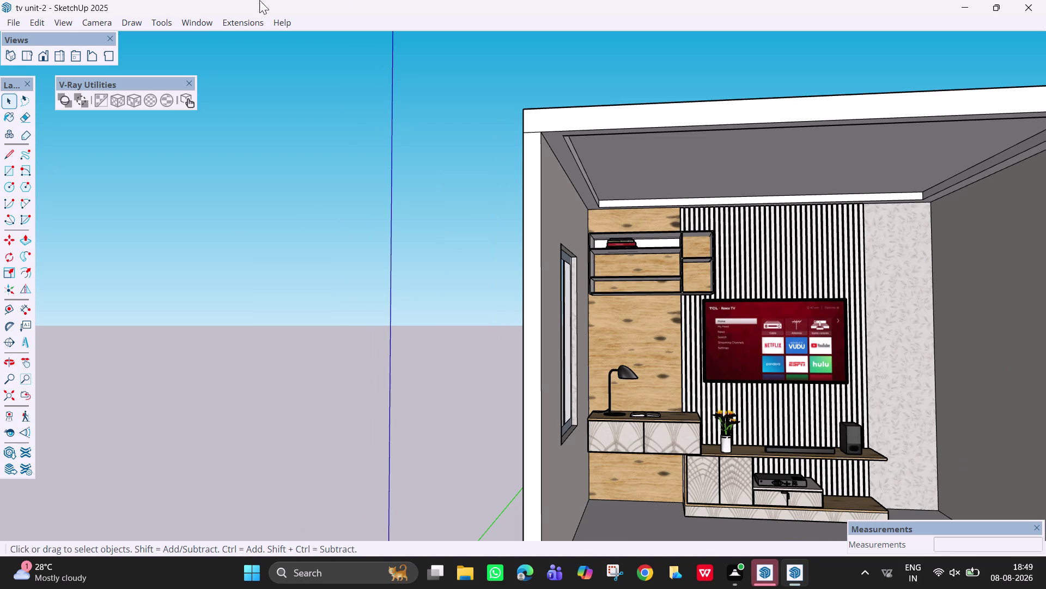
Orbit and zoom around the room, past the left wall, ending on a front-left perspective.
scroll(down, 3)
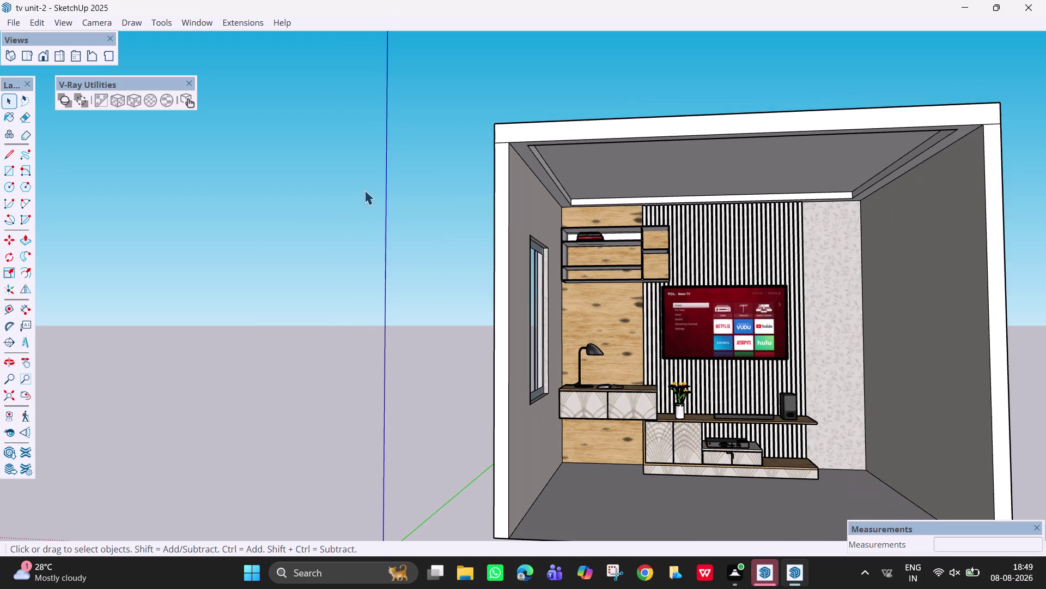
scroll(down, 3)
scroll(down, 3)
scroll(down, 3)
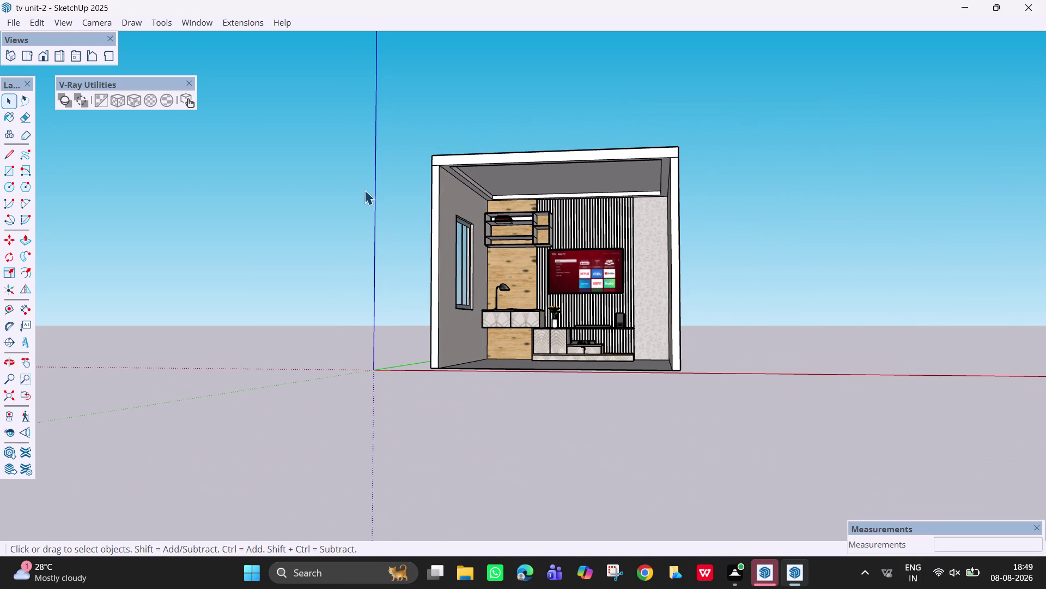
drag(950, 191, 811, 261)
scroll(up, 3)
scroll(up, 3)
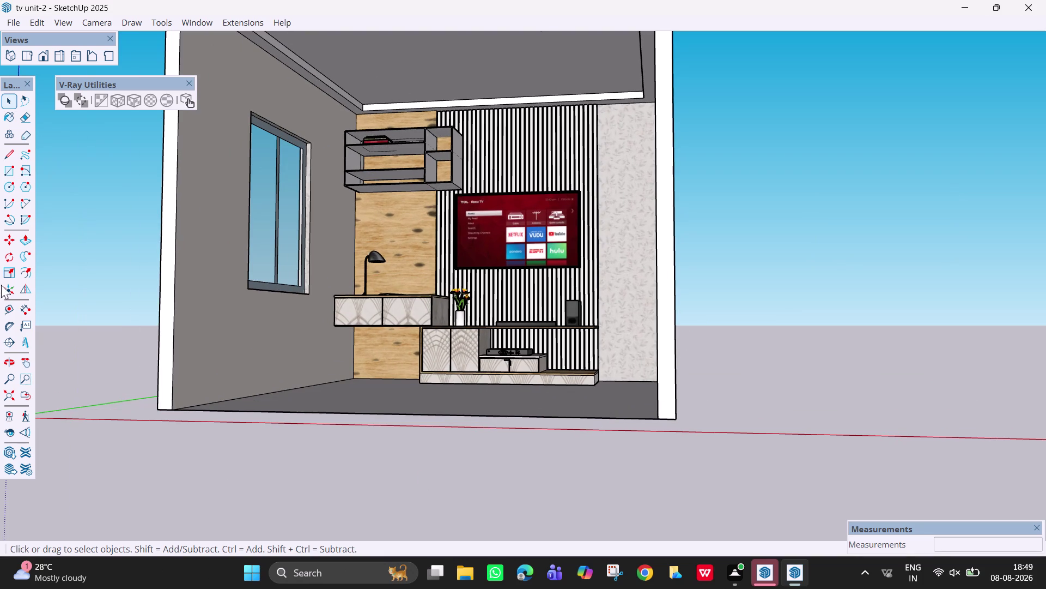
scroll(down, 3)
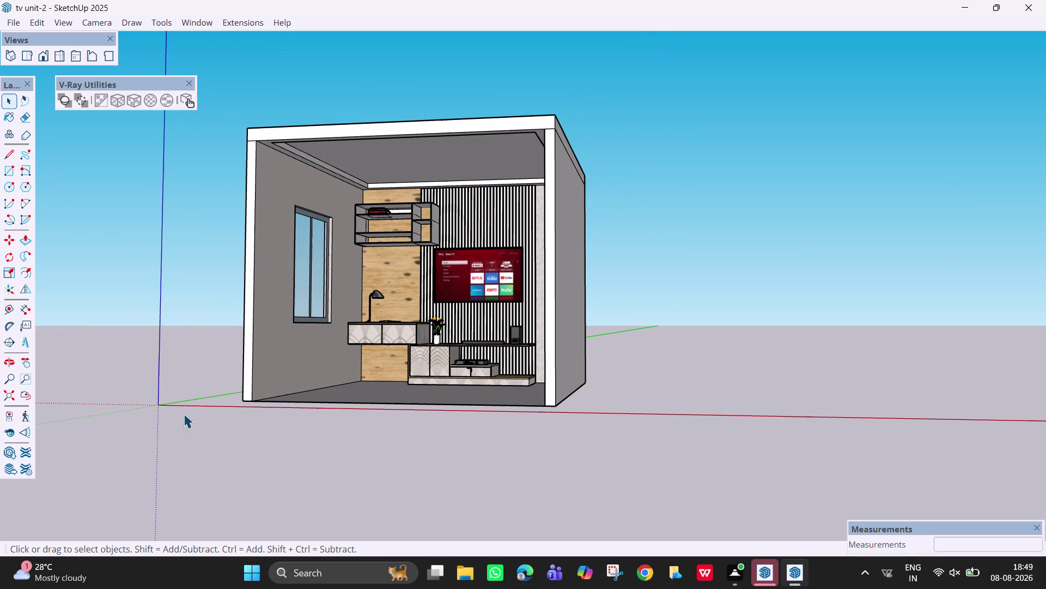
drag(171, 399, 410, 429)
scroll(up, 3)
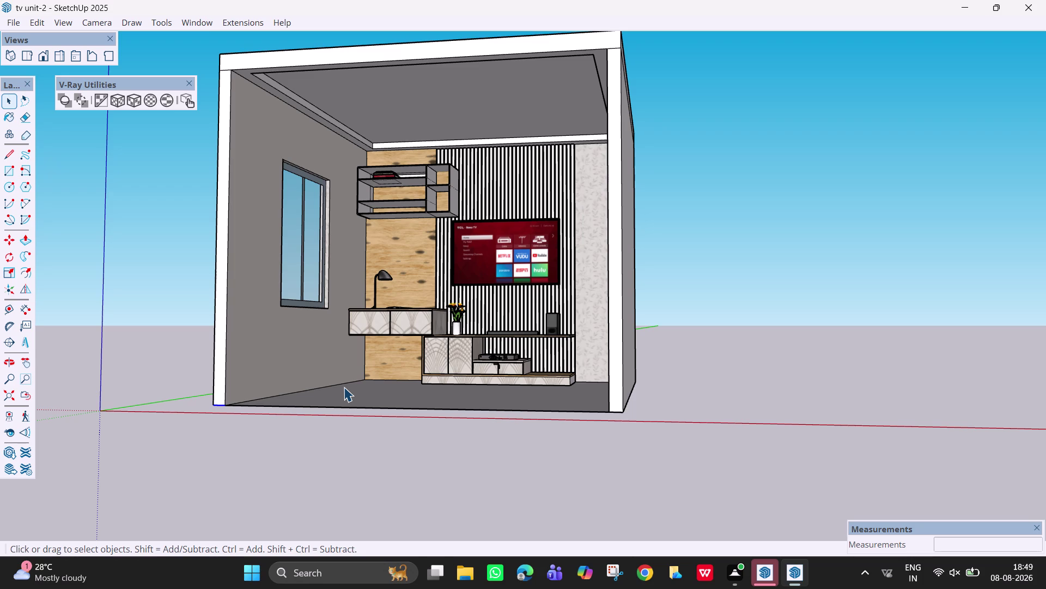
Orbit around the striped TV wall, zooming in and out to check it from several sides.
click(344, 386)
scroll(up, 3)
scroll(up, 3)
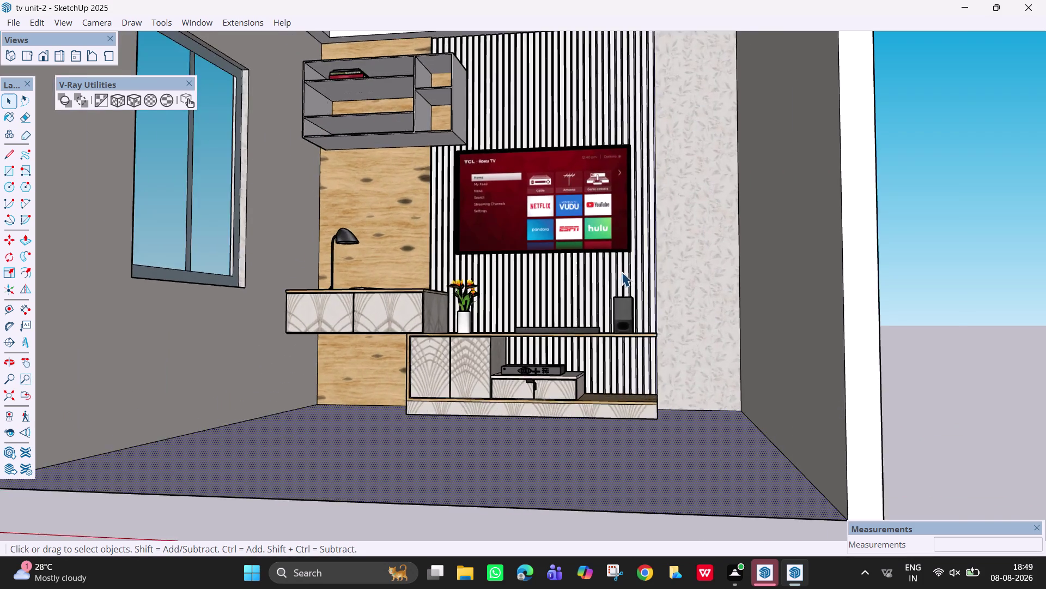
scroll(up, 3)
scroll(down, 3)
scroll(down, 3)
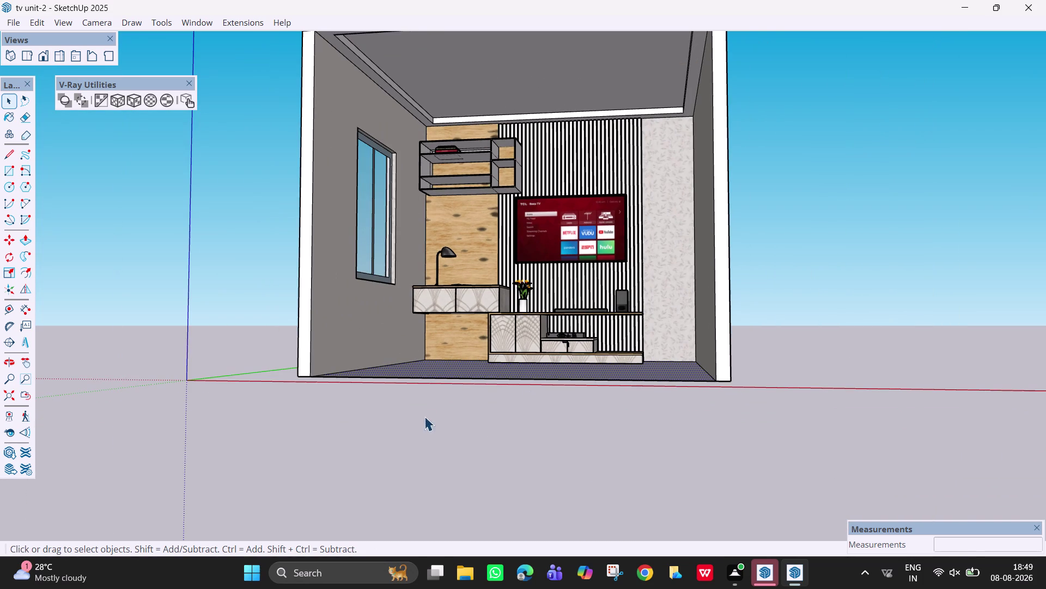
drag(437, 425, 514, 496)
drag(573, 529, 799, 396)
drag(923, 217, 928, 356)
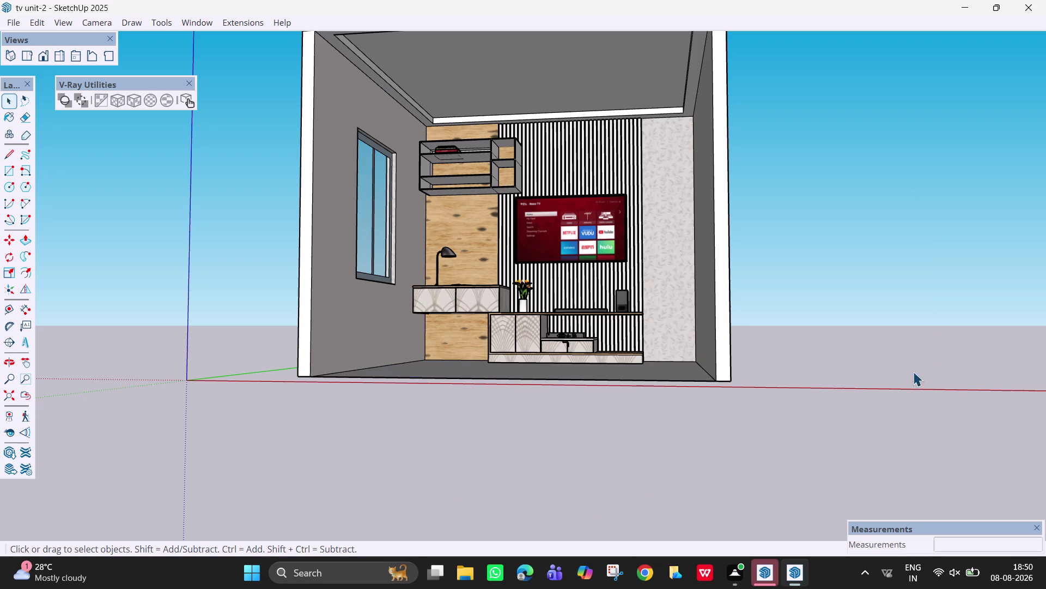
scroll(down, 3)
scroll(up, 3)
scroll(up, 3)
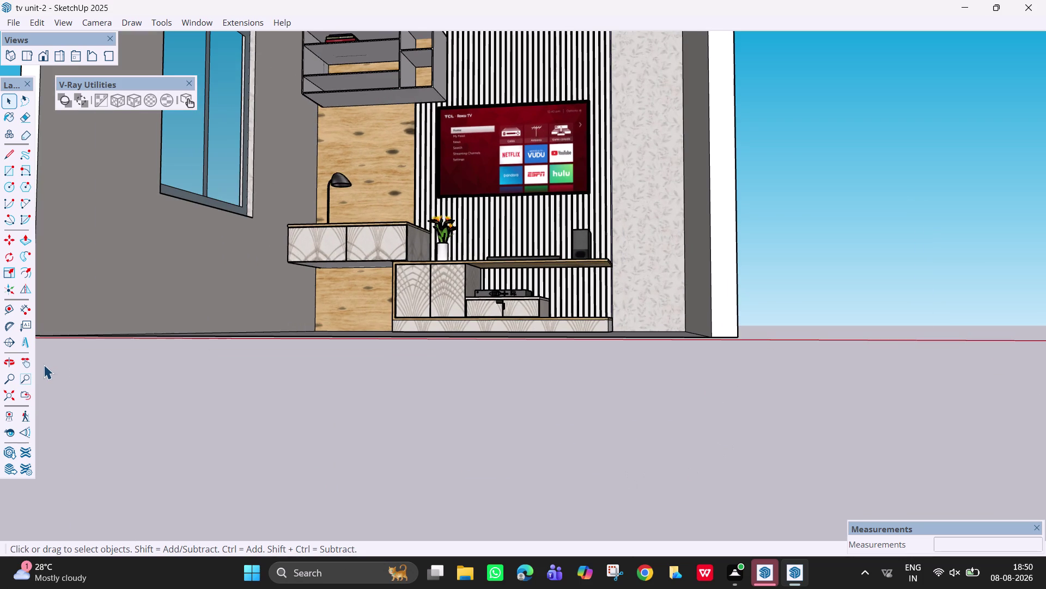
scroll(down, 3)
scroll(down, 3)
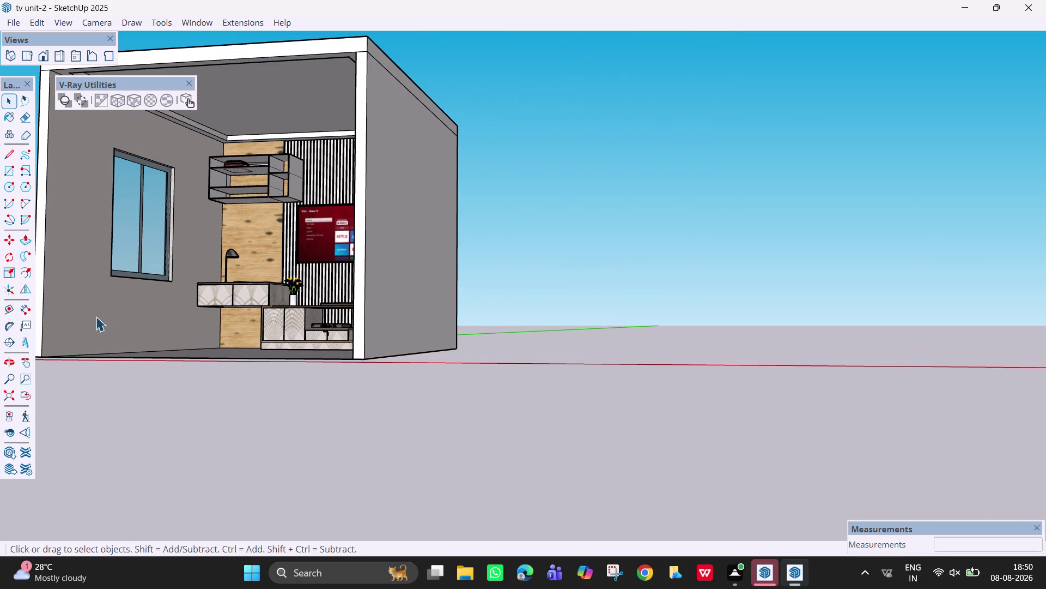
drag(451, 405, 938, 284)
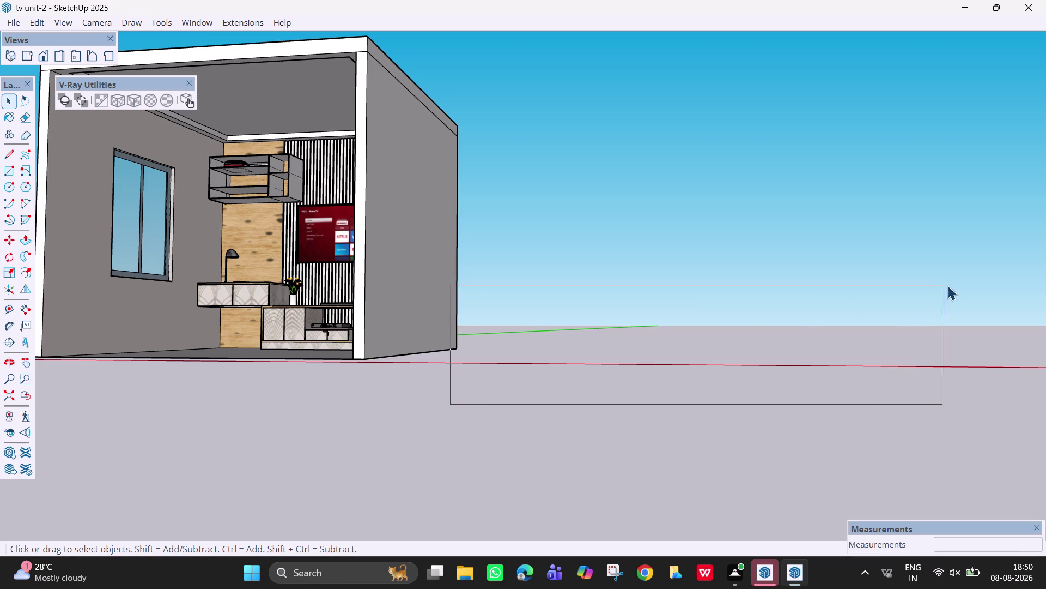
drag(938, 285, 948, 285)
Zoom in for a close front-left view of the shelves, mounted TV and cabinets.
scroll(up, 3)
scroll(down, 3)
scroll(down, 3)
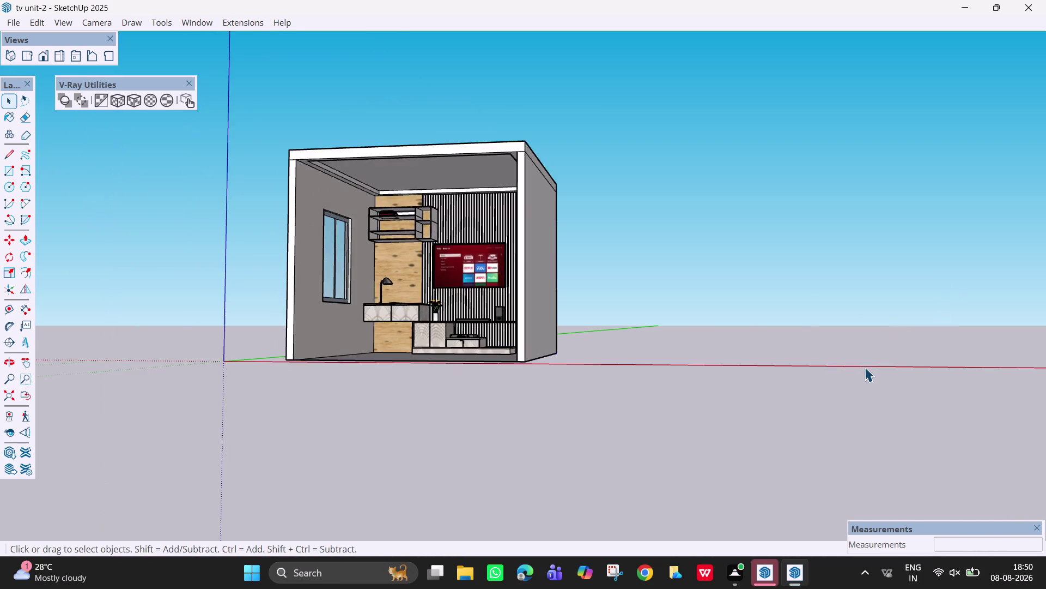
scroll(down, 3)
scroll(down, 3)
scroll(up, 3)
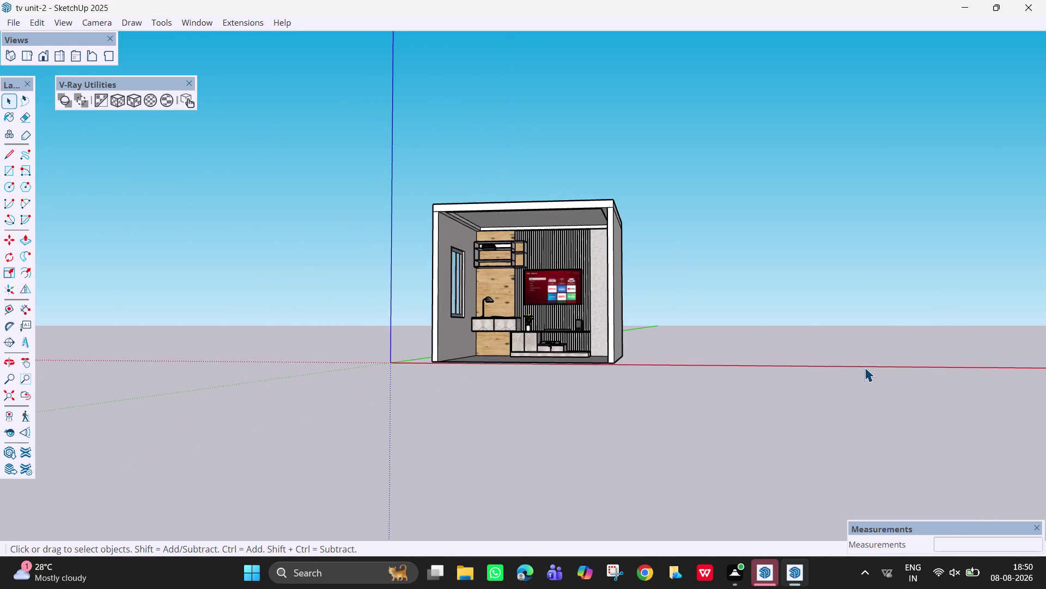
scroll(down, 3)
scroll(up, 3)
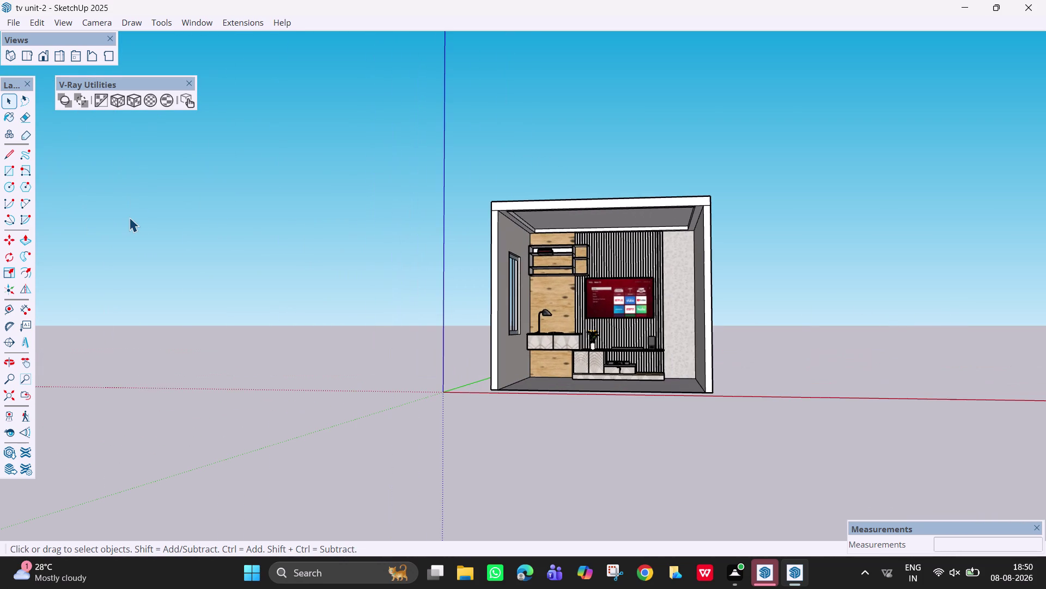
scroll(up, 3)
scroll(up, 3)
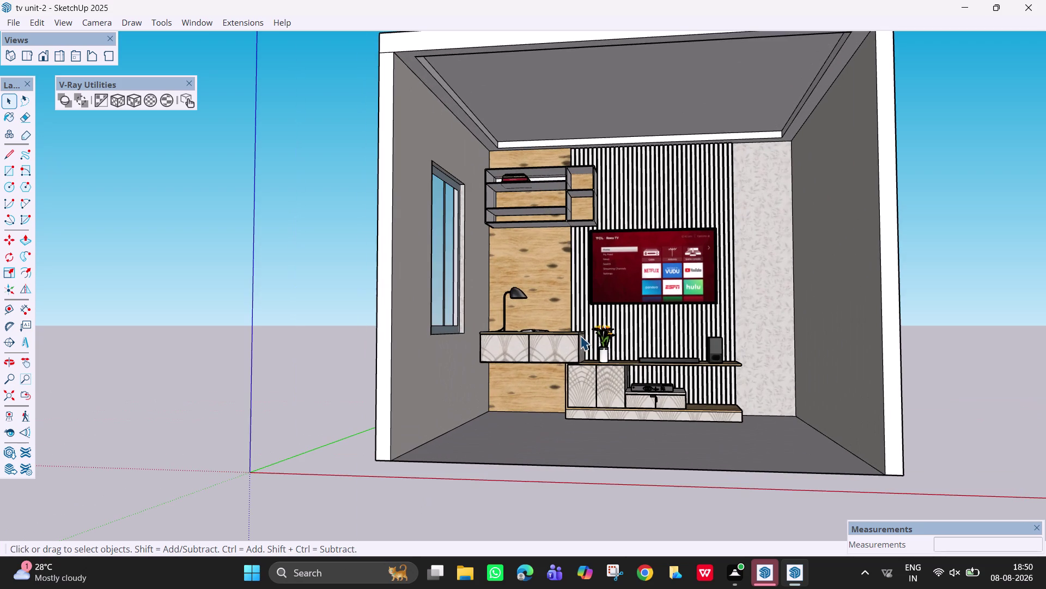
scroll(down, 3)
scroll(up, 3)
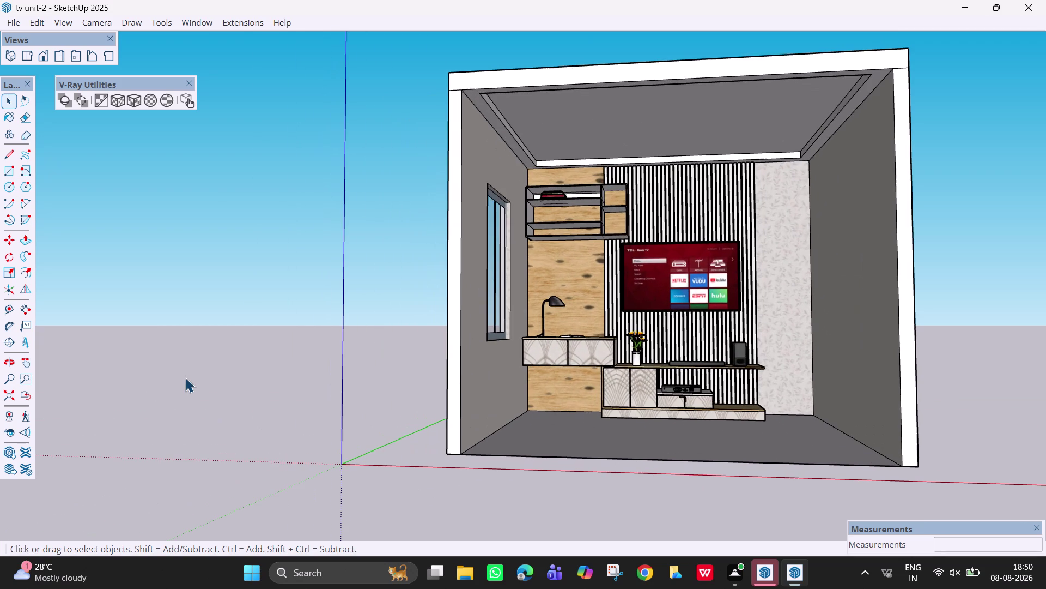
scroll(down, 3)
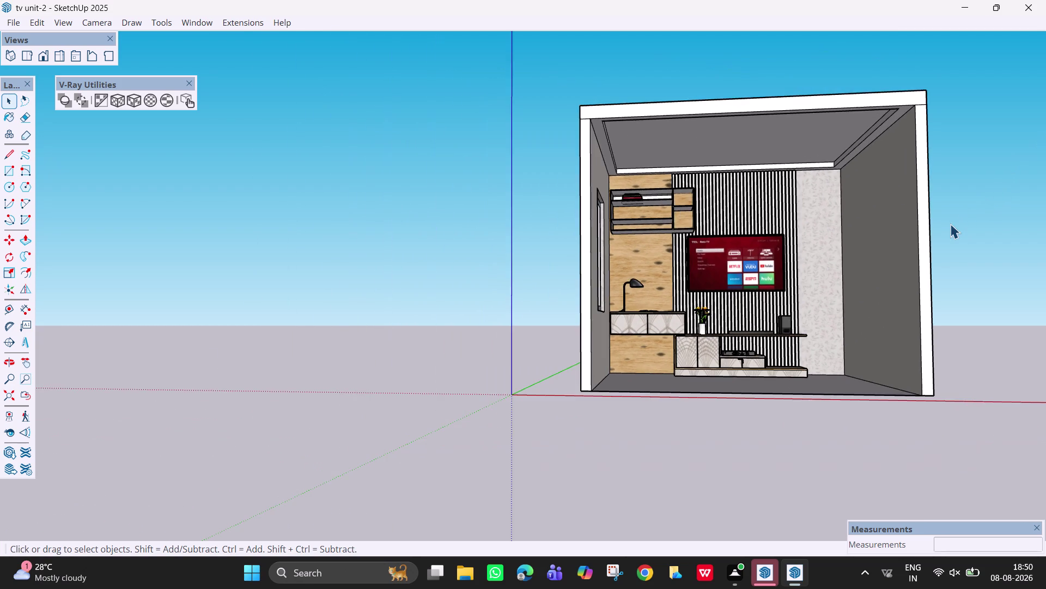
scroll(up, 3)
scroll(up, 3)
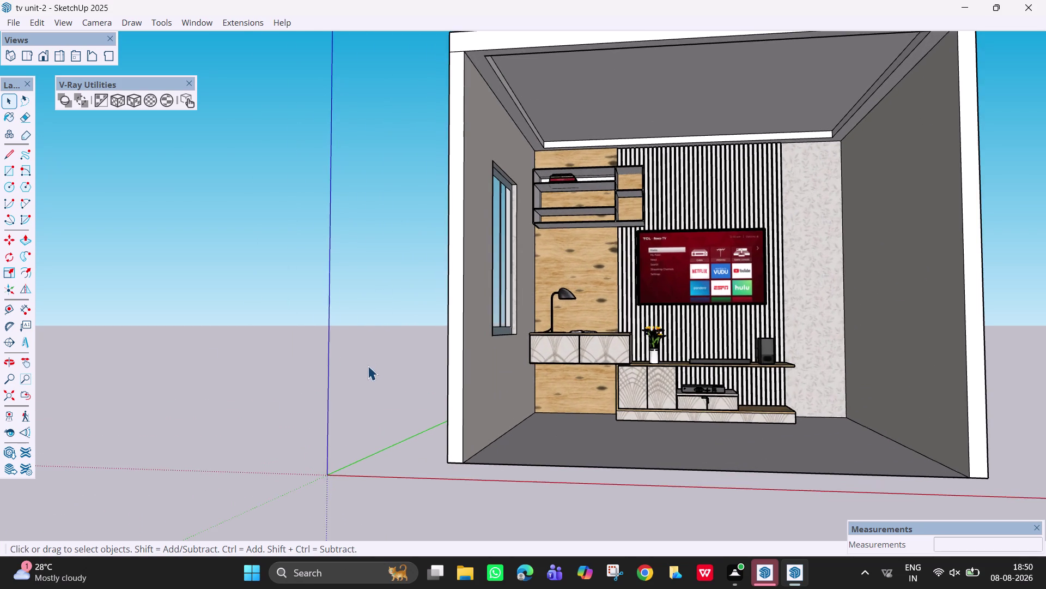
scroll(down, 3)
scroll(down, 3)
scroll(up, 3)
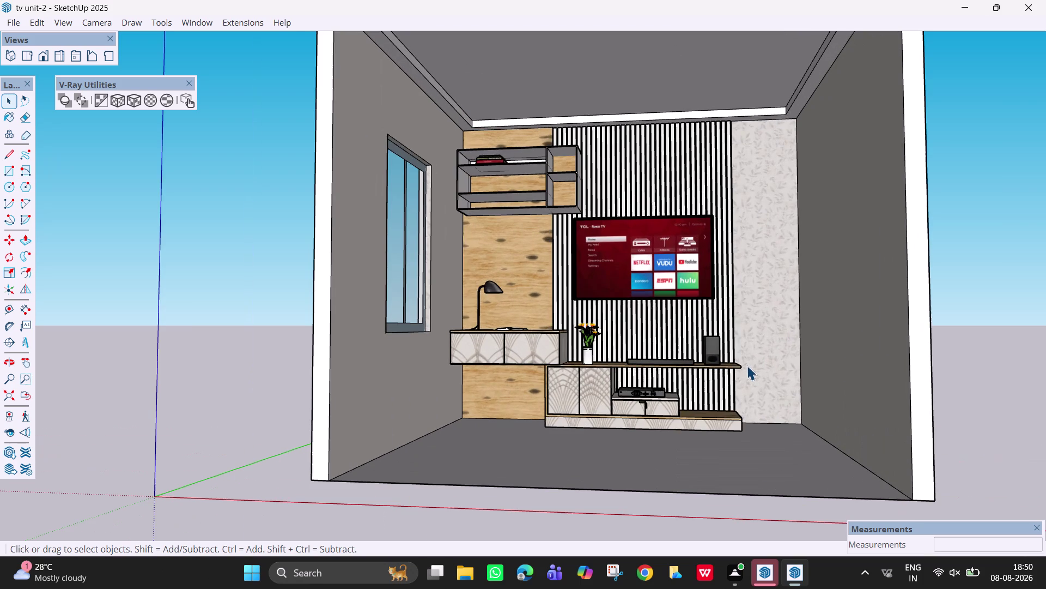
scroll(down, 3)
scroll(down, 3)
scroll(down, 3)
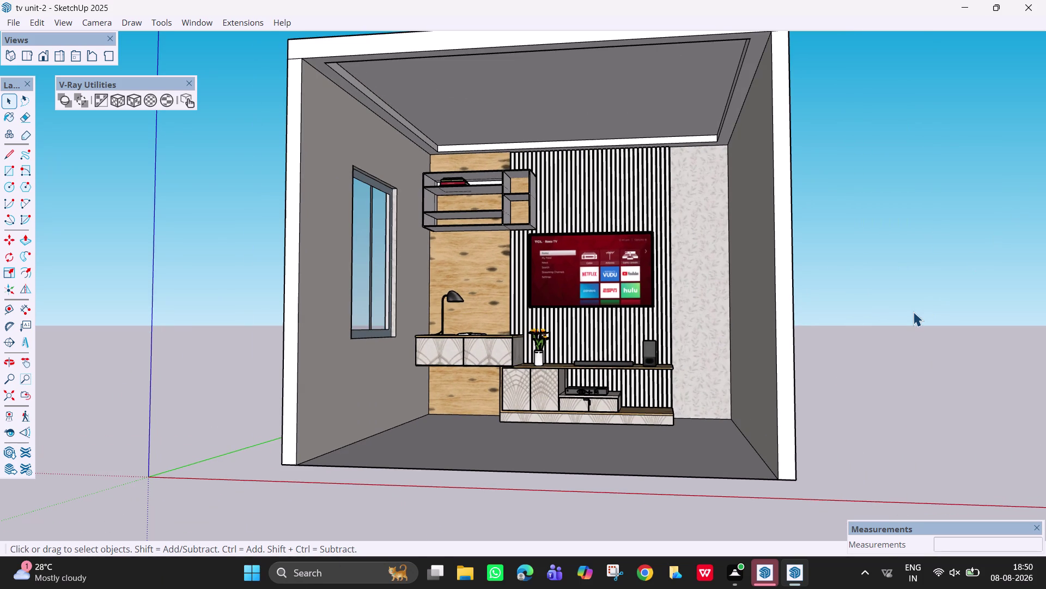
scroll(down, 3)
scroll(up, 3)
scroll(down, 3)
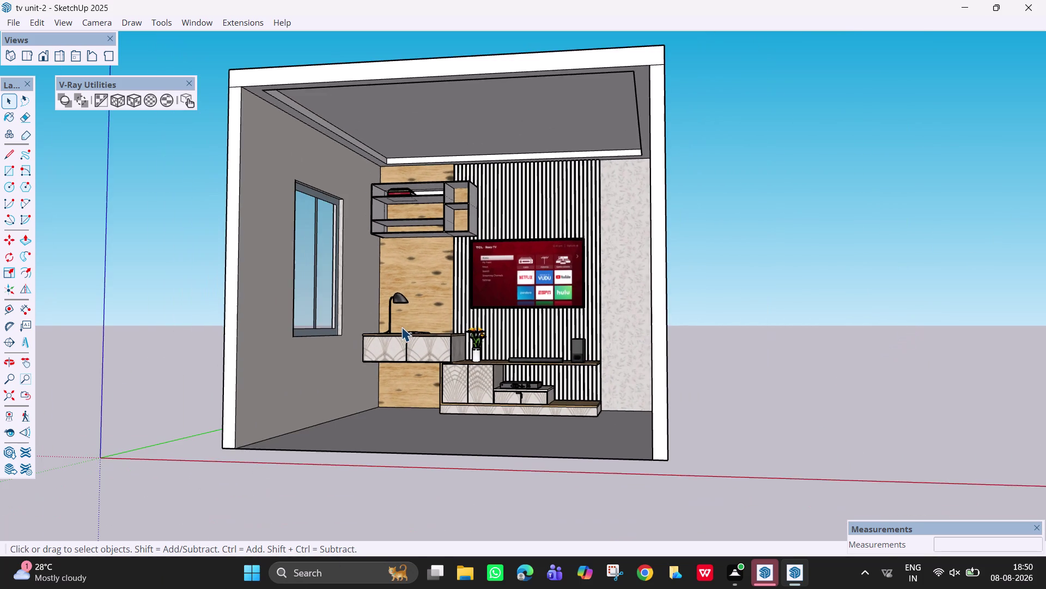
scroll(up, 3)
scroll(down, 3)
scroll(up, 3)
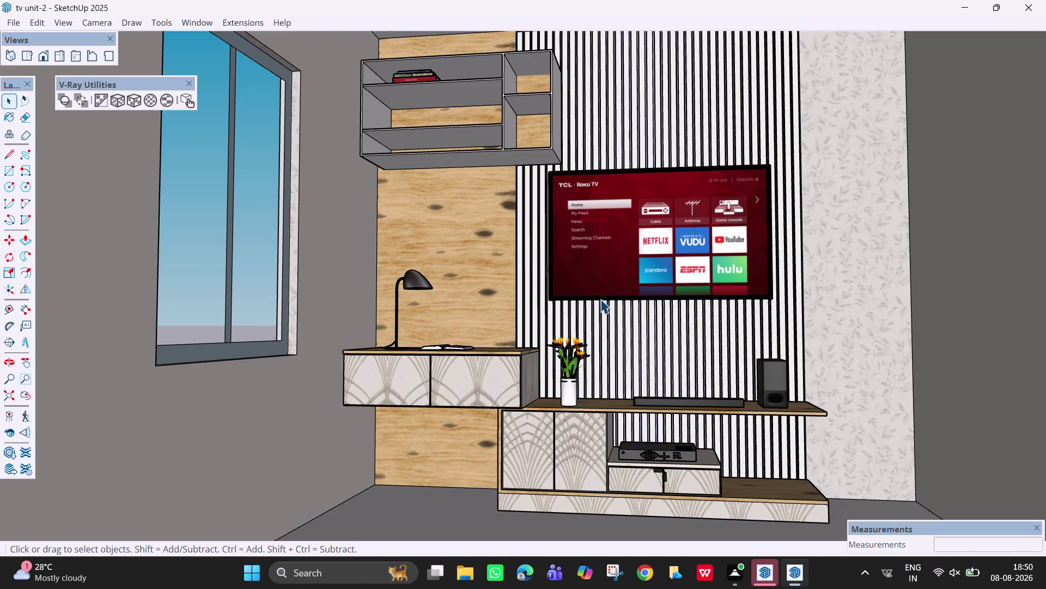
Zoom in to inspect the TV, desk lamp and flower vase up close.
scroll(up, 3)
scroll(up, 3)
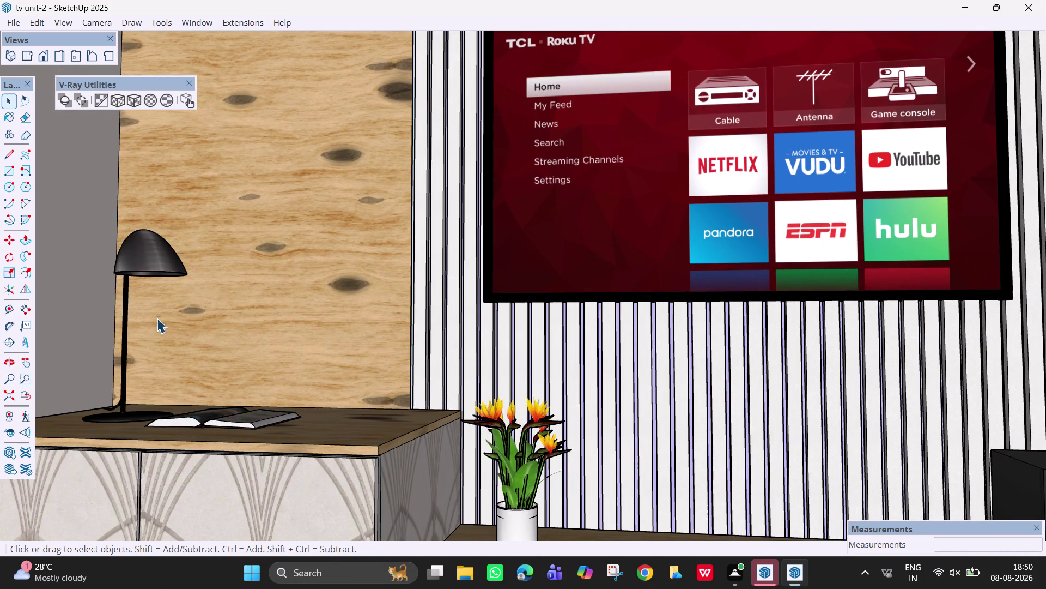
scroll(down, 3)
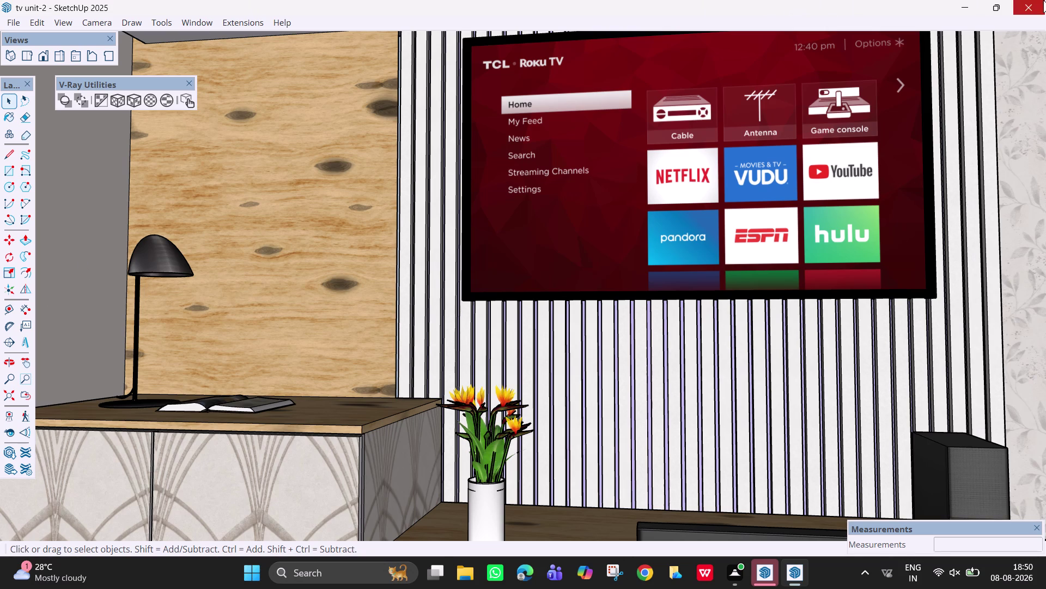
scroll(down, 3)
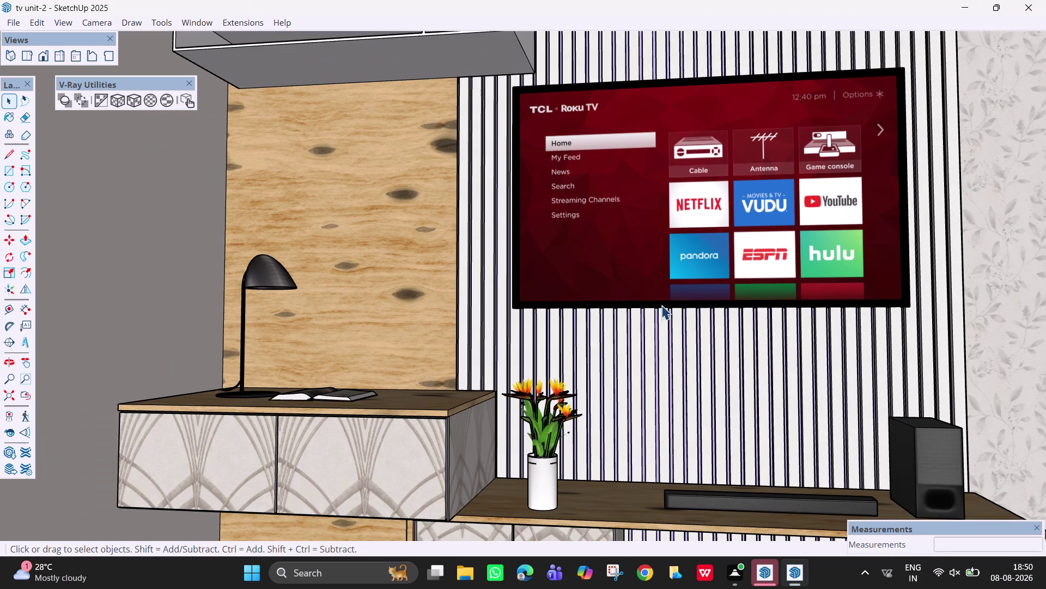
scroll(down, 3)
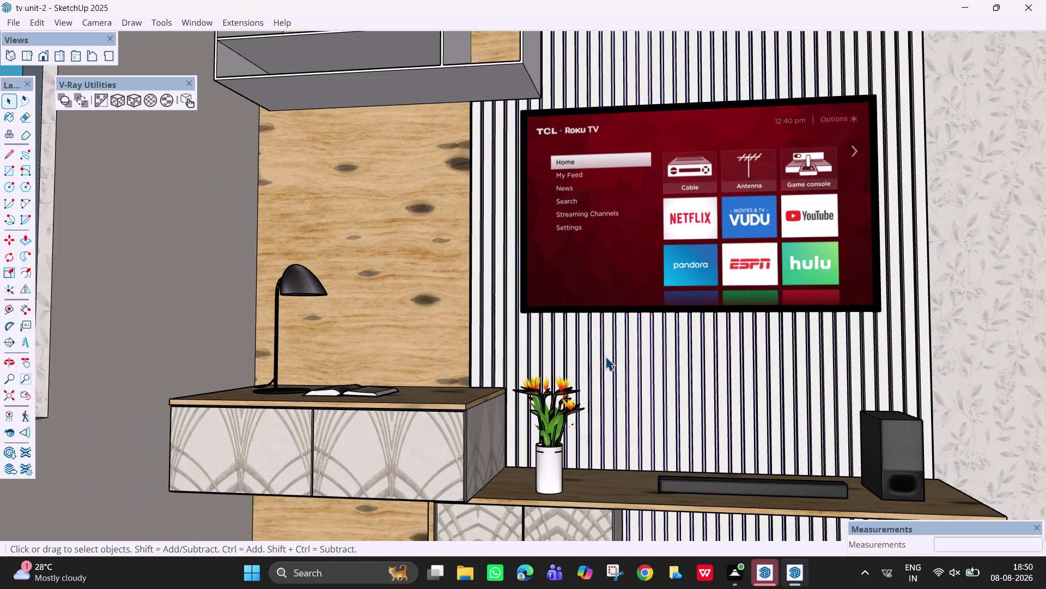
scroll(down, 3)
scroll(down, 3)
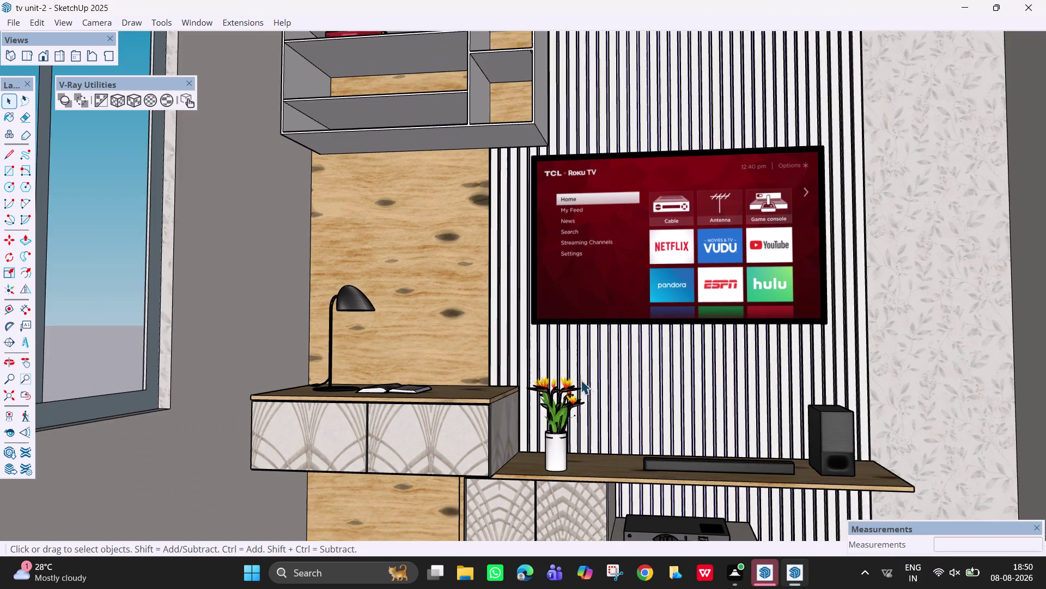
scroll(down, 3)
scroll(down, 3)
scroll(down, 3)
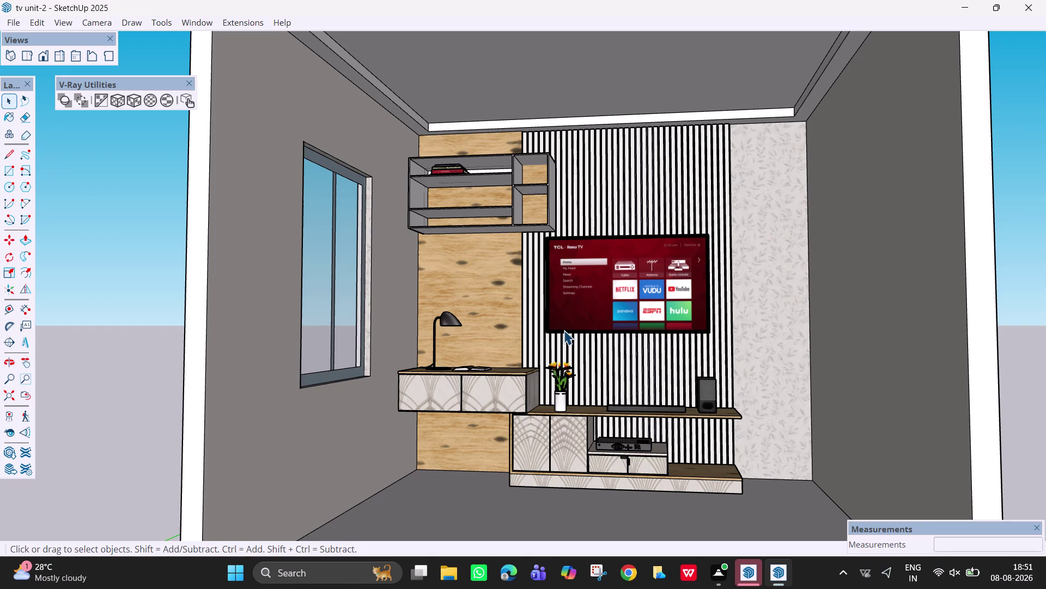